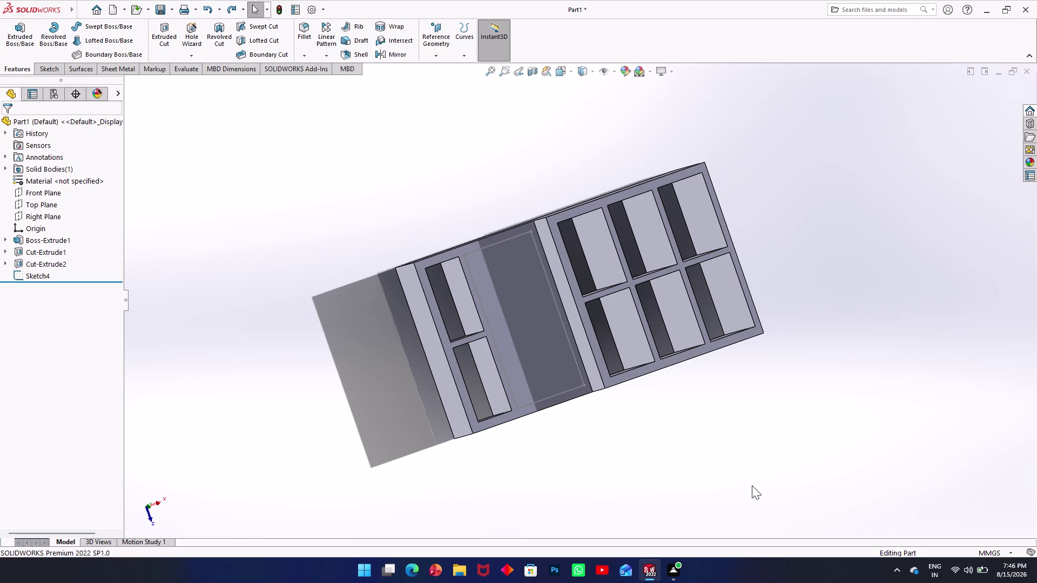
Delete the leftover rectangle sketch Sketch4 from the FeatureManager tree and confirm.
click(546, 279)
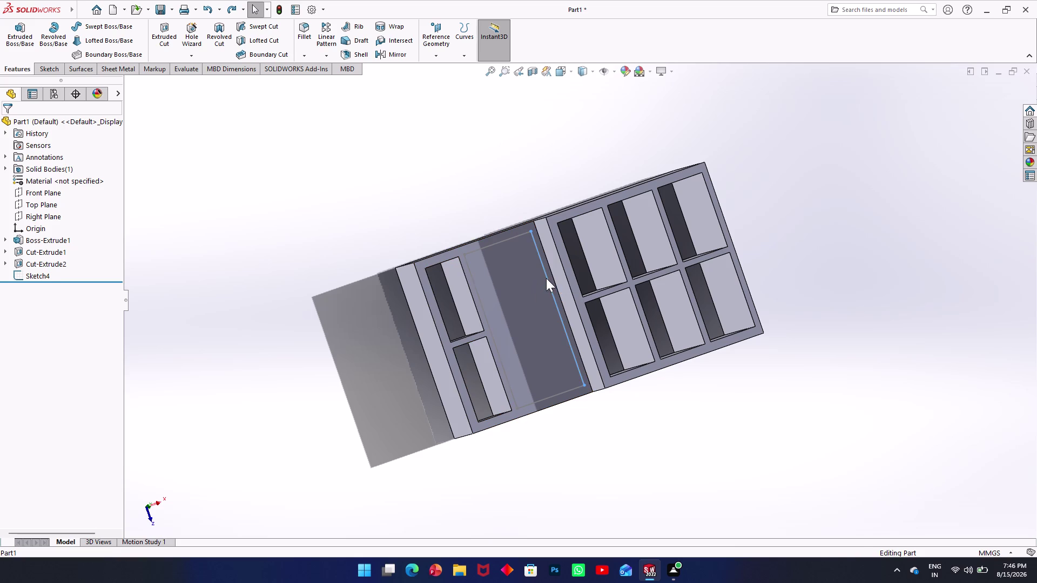
click(507, 239)
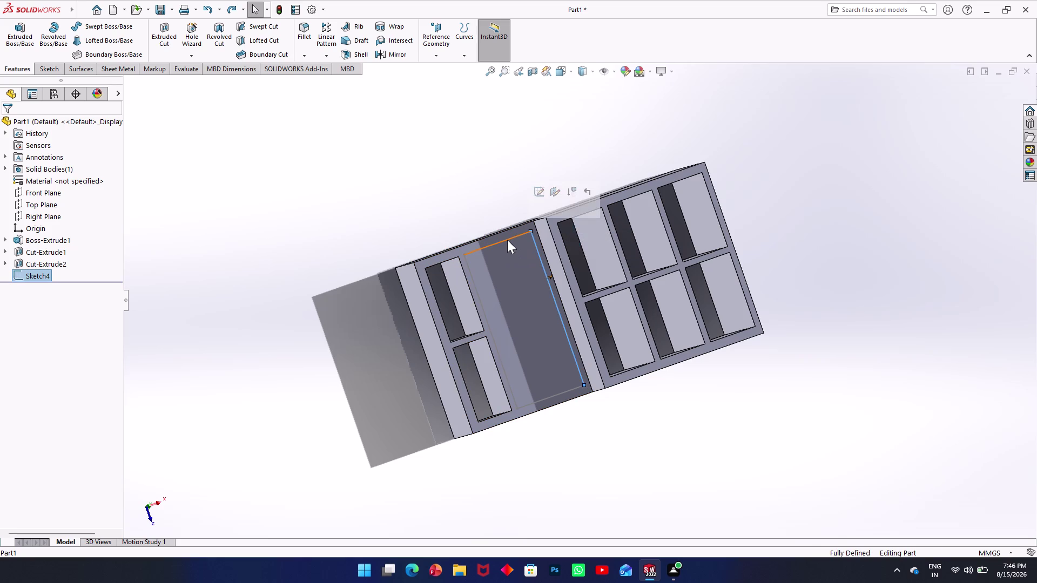
key(Delete)
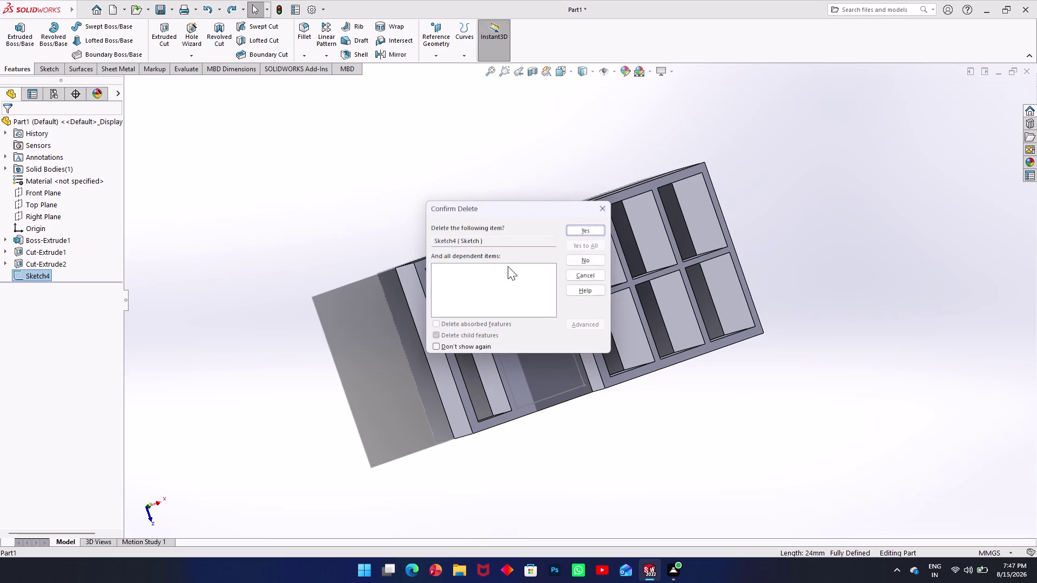
click(575, 229)
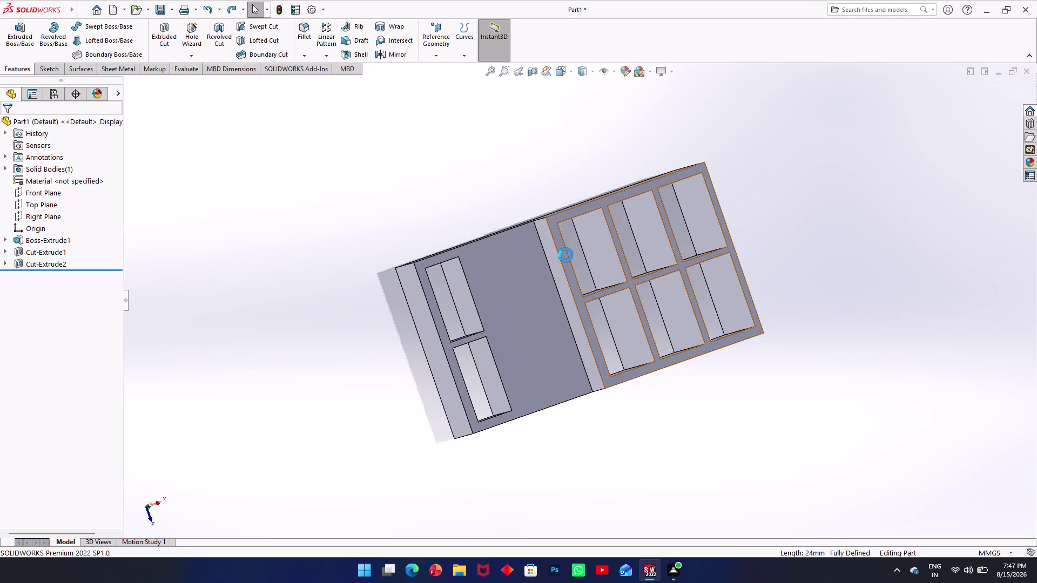
click(835, 194)
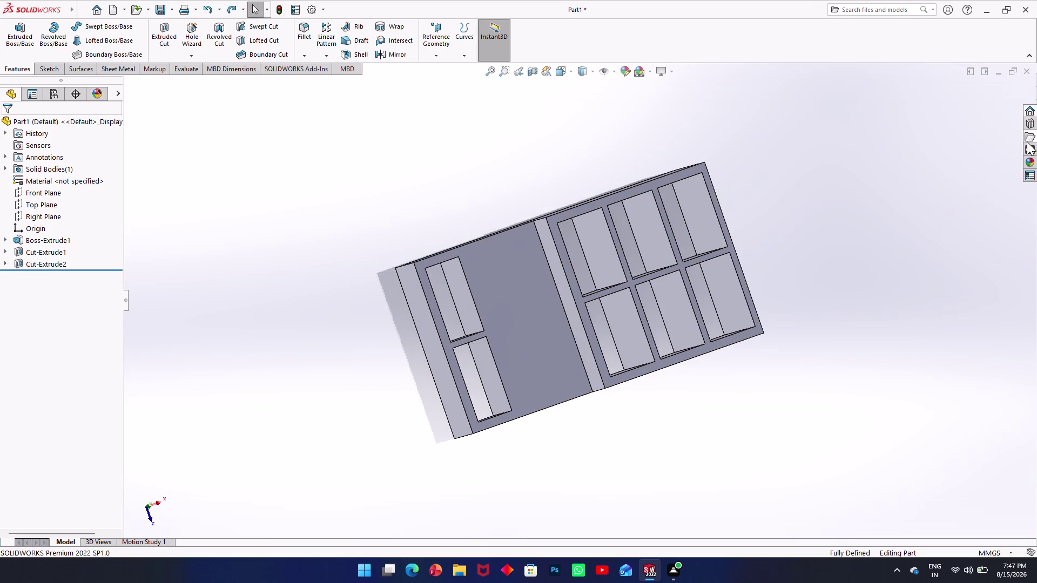
click(1028, 142)
scroll(up, 3)
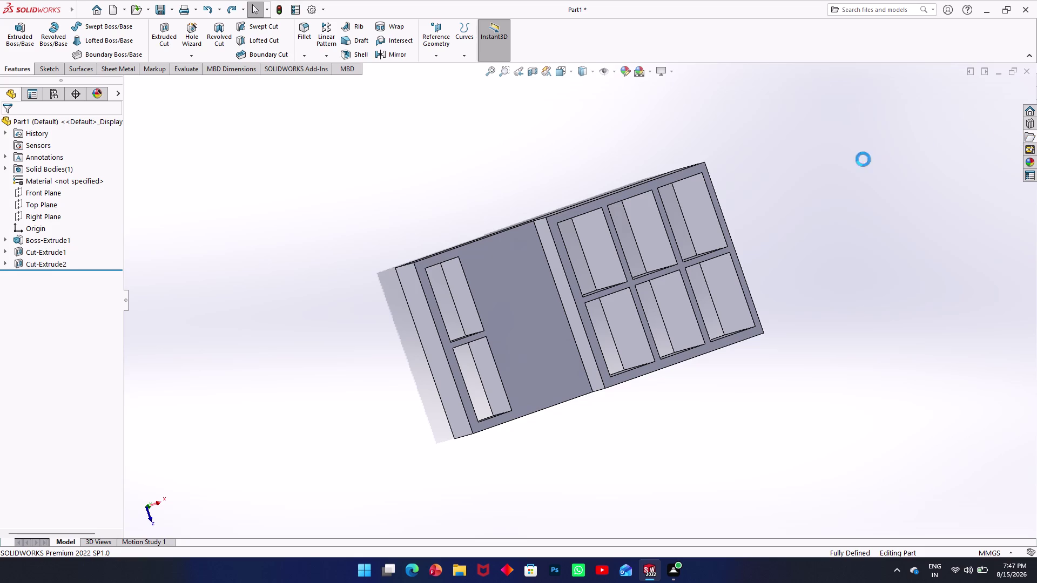
click(850, 121)
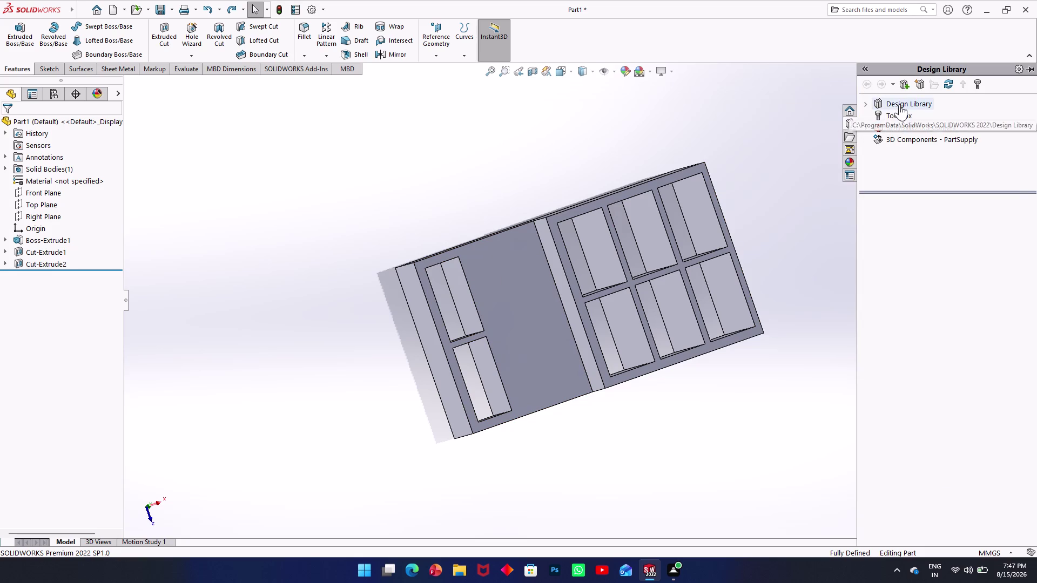
click(899, 104)
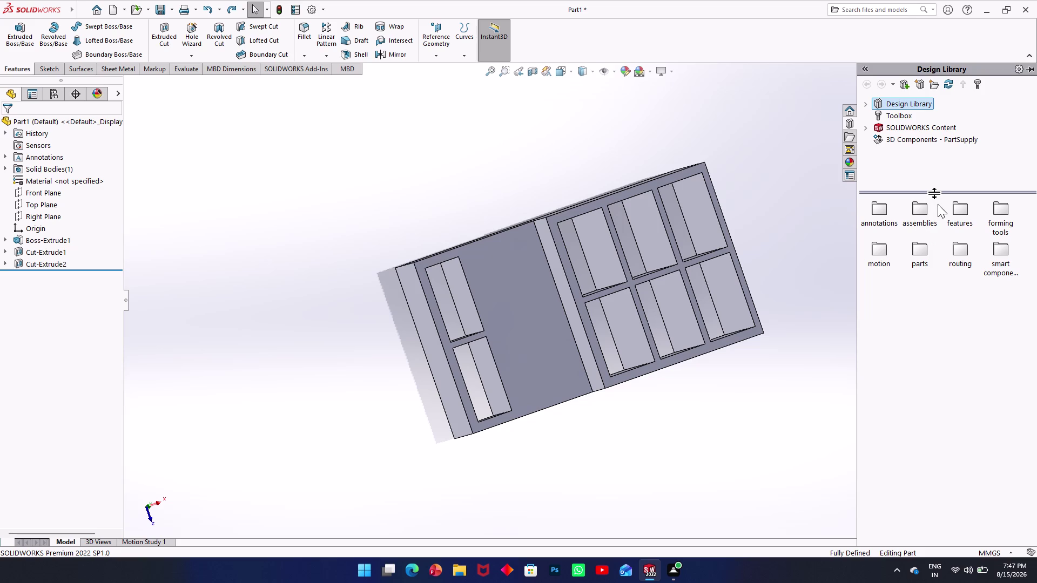
double_click(1005, 217)
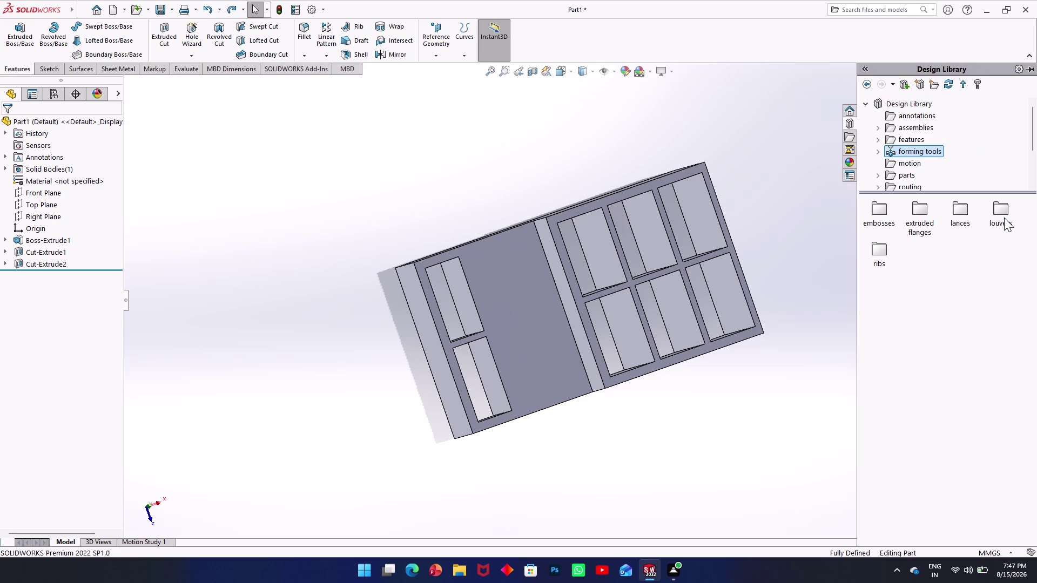
double_click(918, 220)
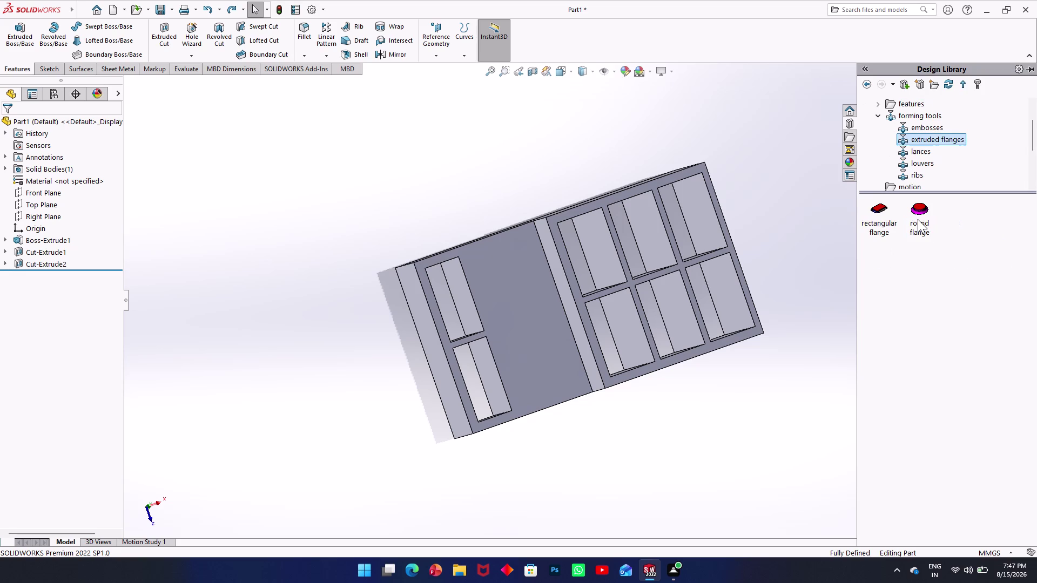
click(895, 259)
click(864, 83)
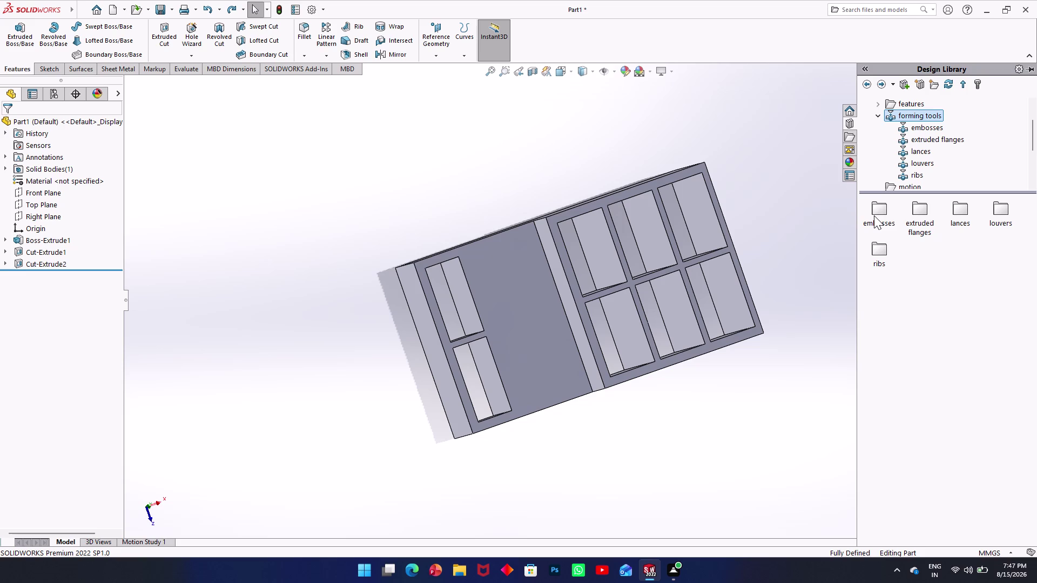
double_click(874, 216)
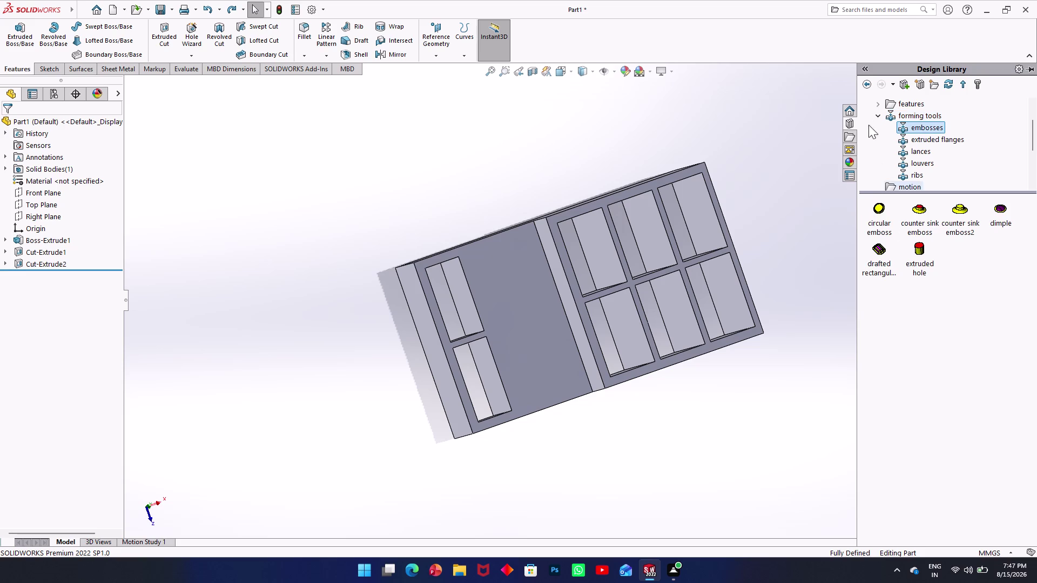
click(861, 82)
double_click(965, 225)
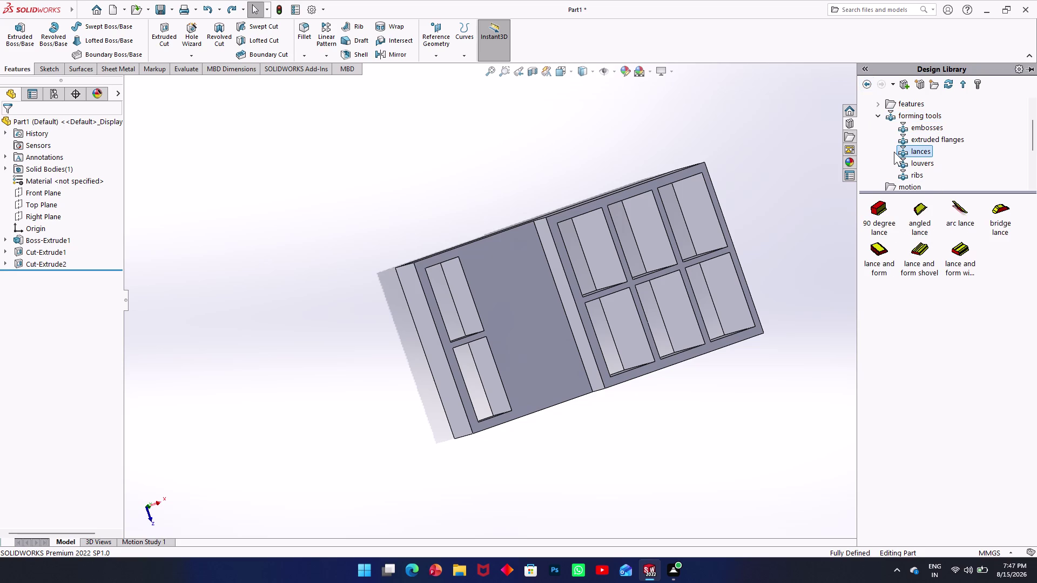
click(869, 84)
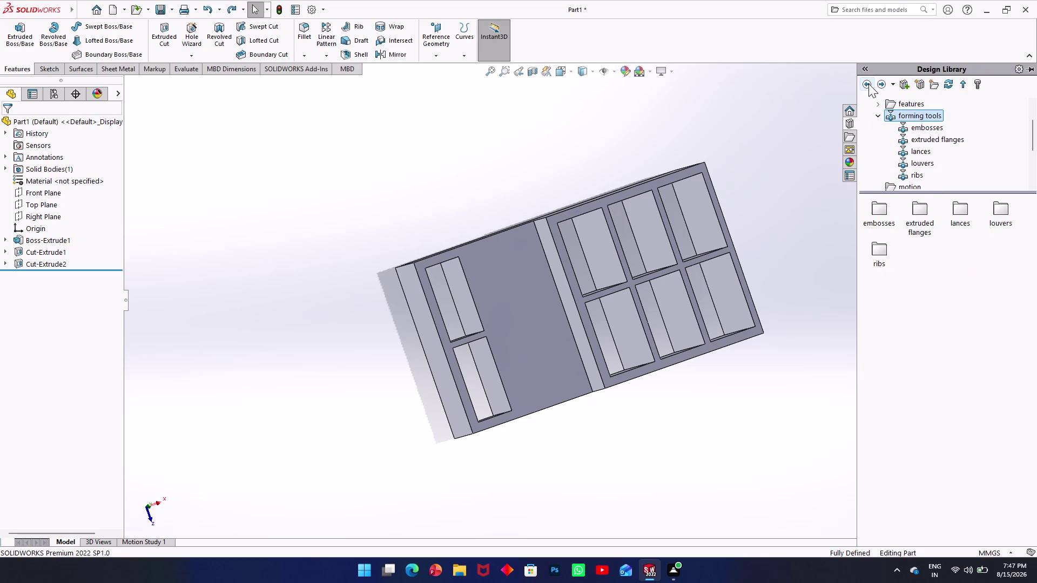
triple_click(1001, 212)
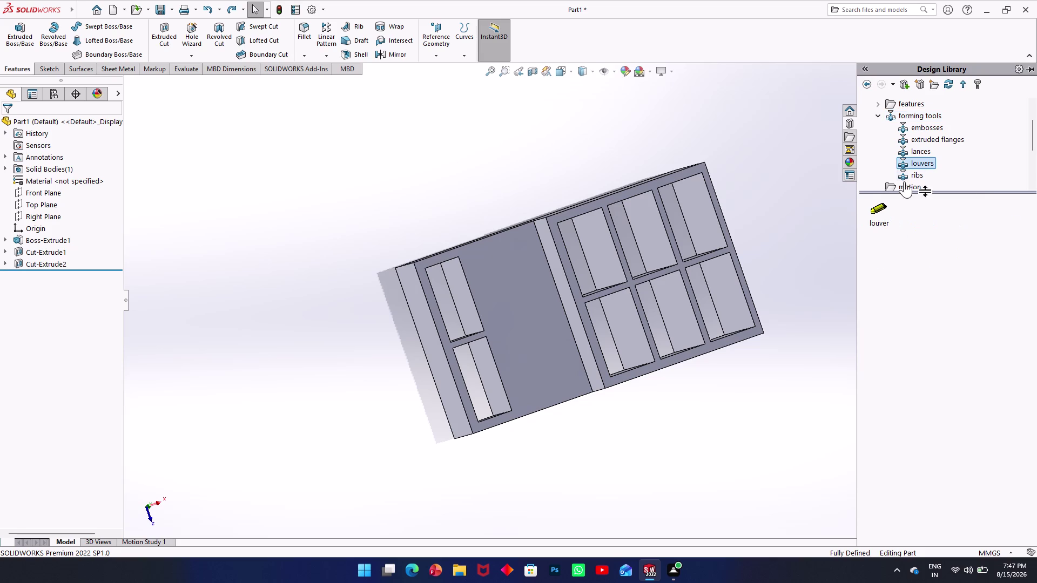
click(867, 77)
click(870, 87)
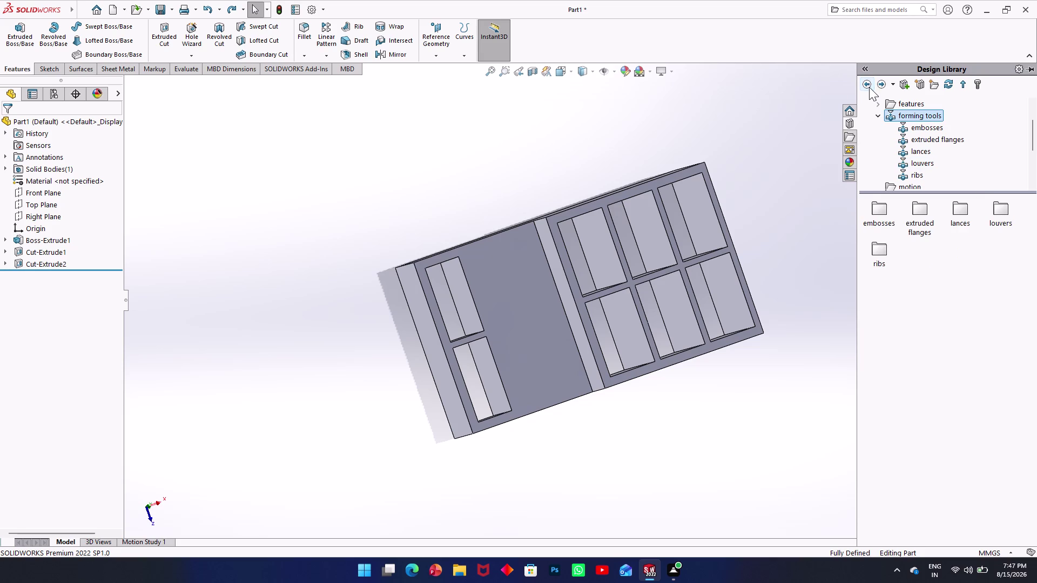
click(784, 94)
Select the lower shelf face to display Boss-Extrude1's dimensions (100, 57, 50, 35.6, 30).
scroll(up, 3)
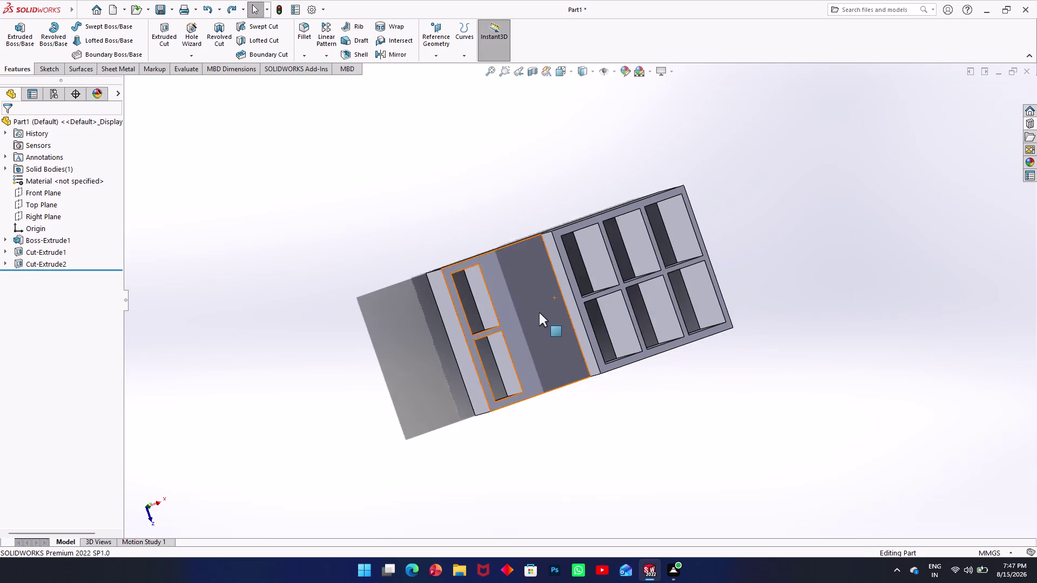
scroll(down, 3)
scroll(down, 3)
click(540, 325)
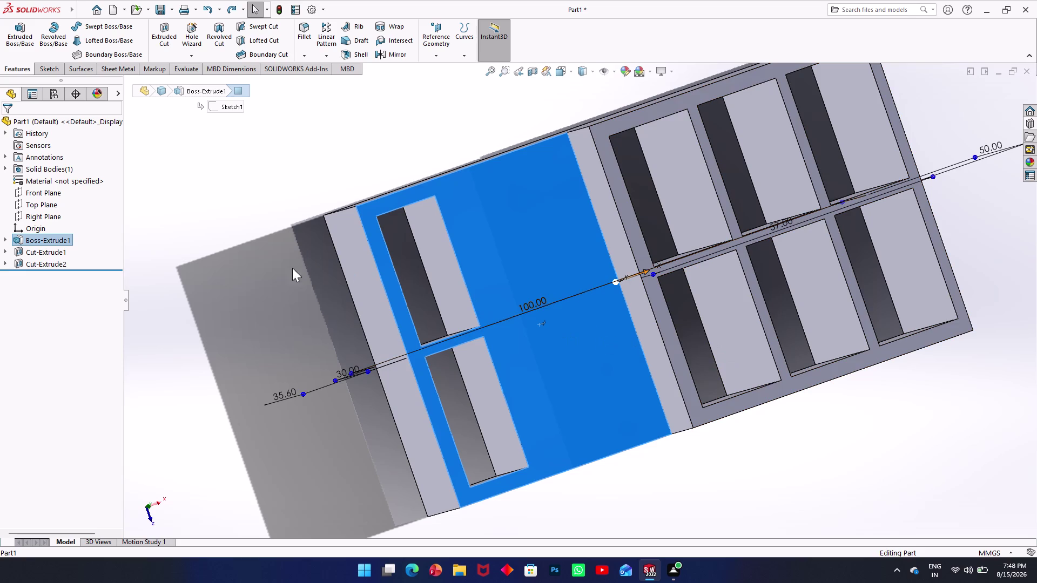
middle_drag(328, 297, 385, 360)
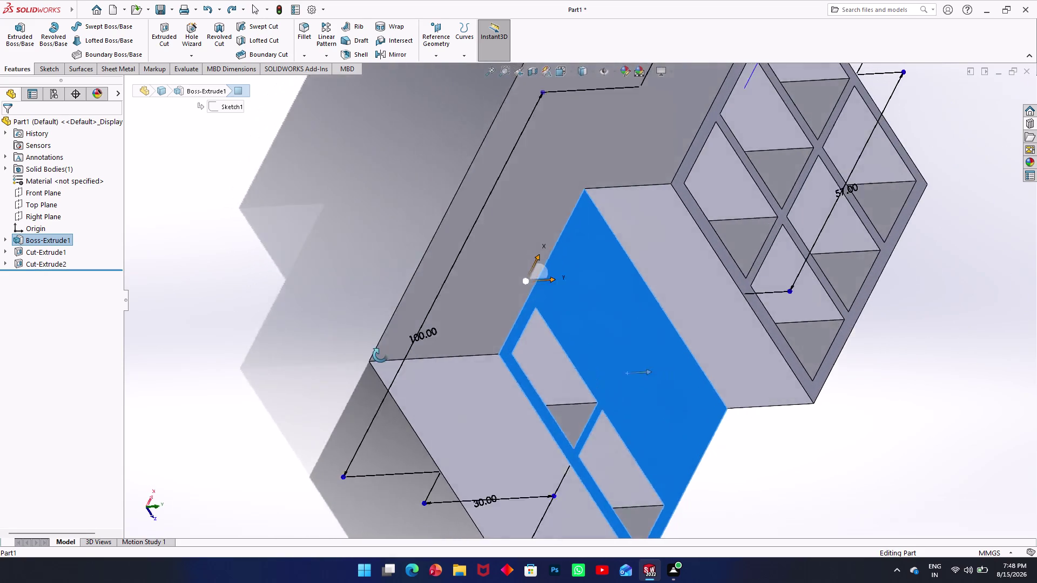
middle_drag(386, 361, 354, 334)
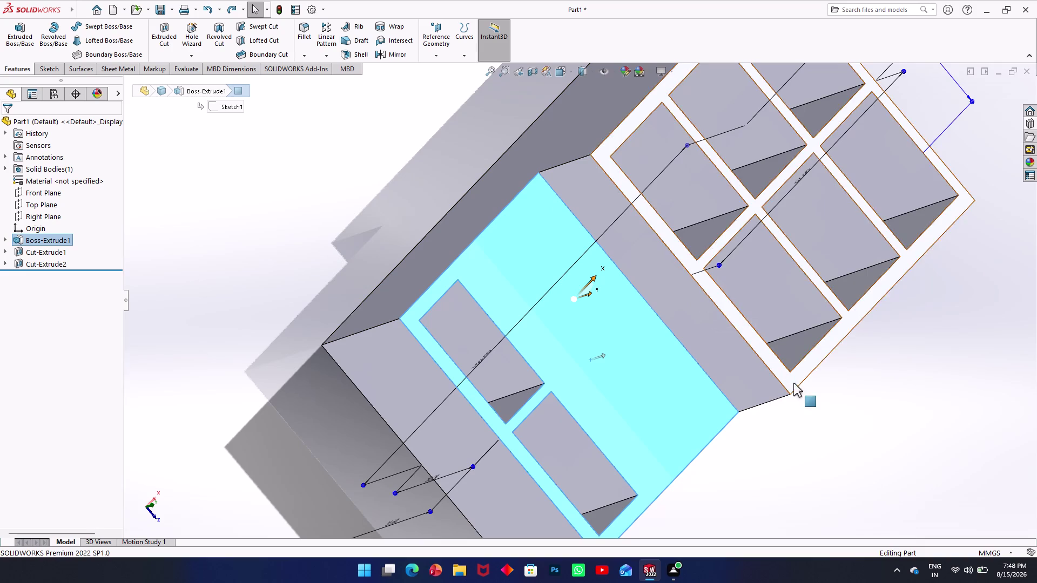
middle_drag(799, 454, 706, 361)
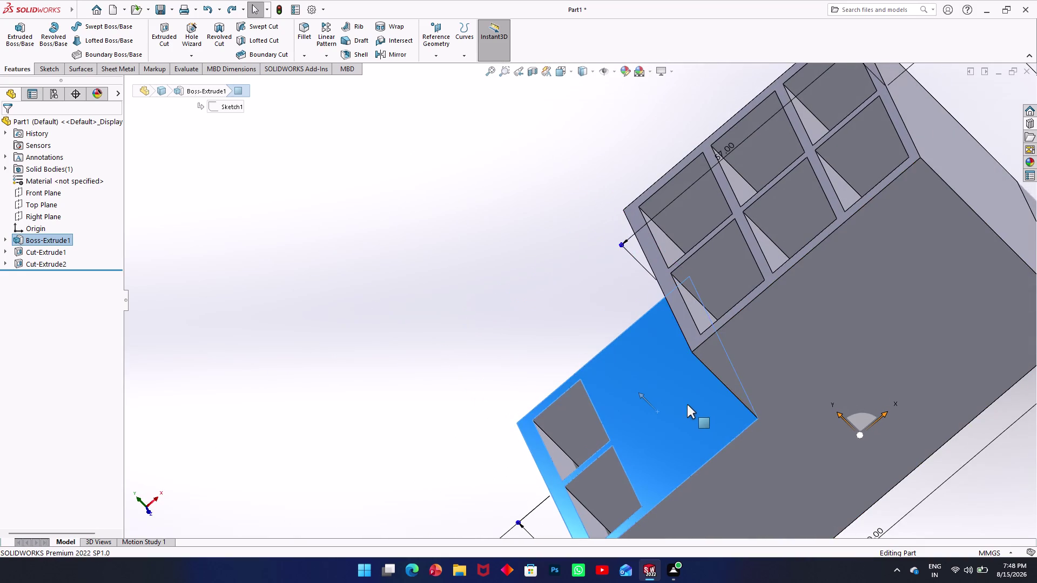
scroll(up, 3)
scroll(down, 3)
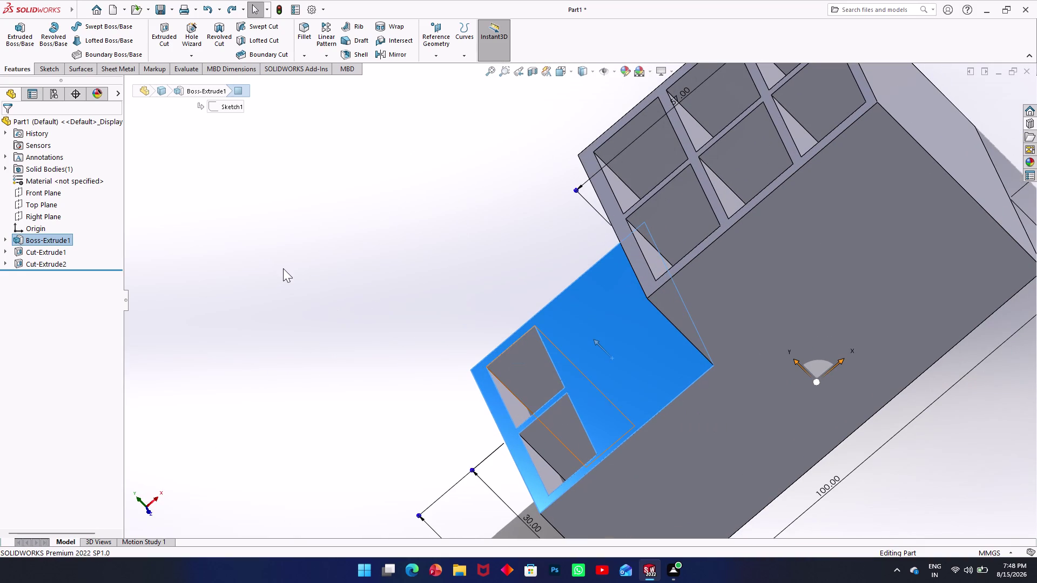
scroll(down, 3)
middle_drag(461, 271, 565, 330)
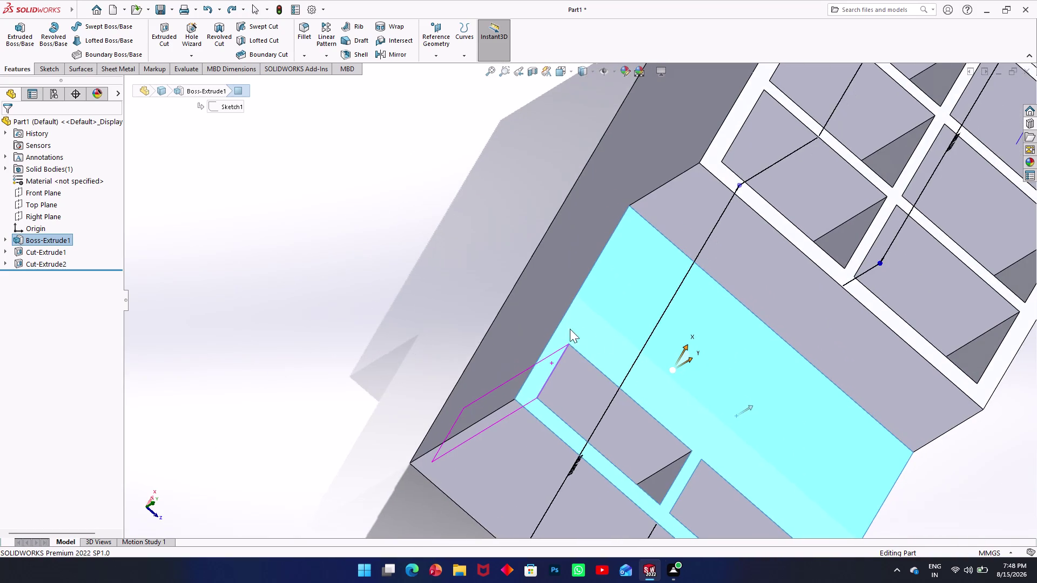
scroll(up, 3)
scroll(down, 3)
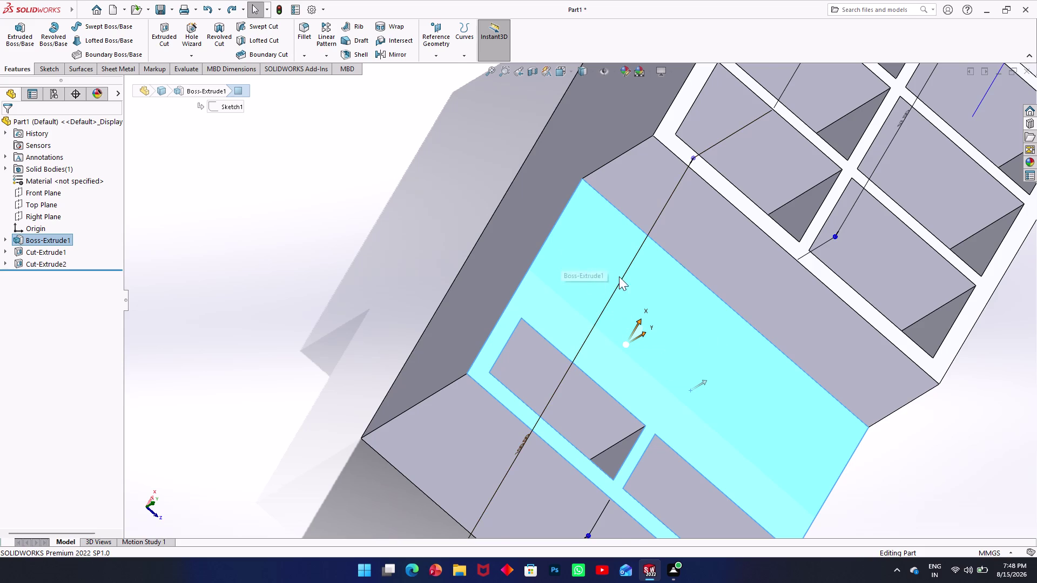
scroll(down, 3)
middle_drag(713, 350, 645, 284)
scroll(up, 3)
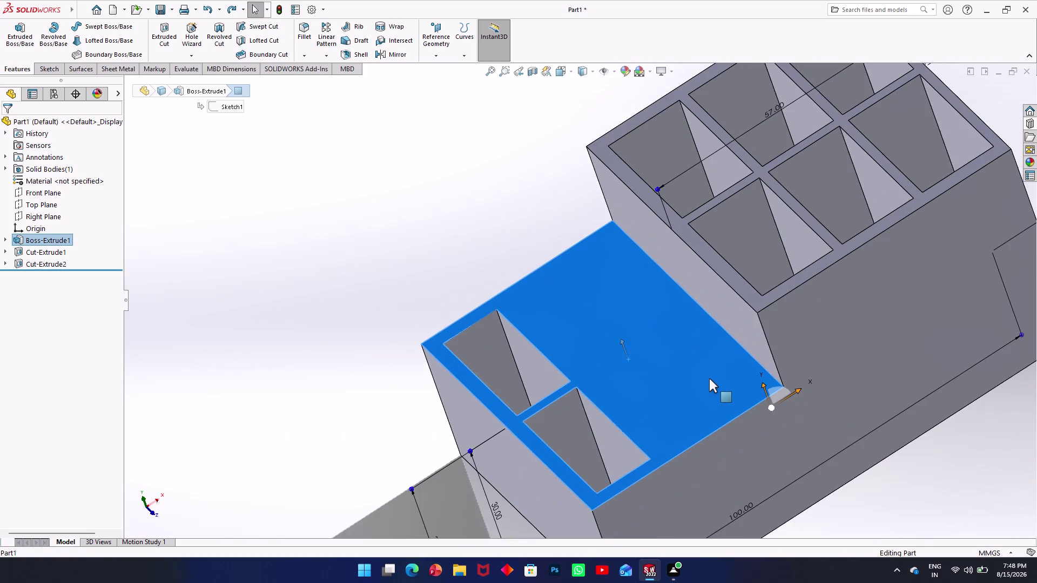
scroll(down, 3)
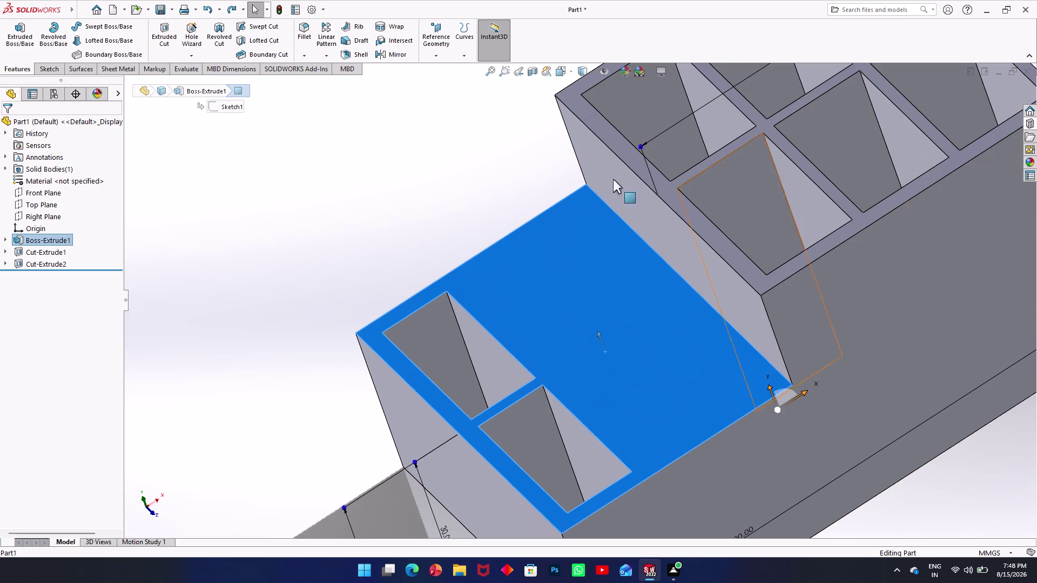
middle_drag(379, 224, 423, 276)
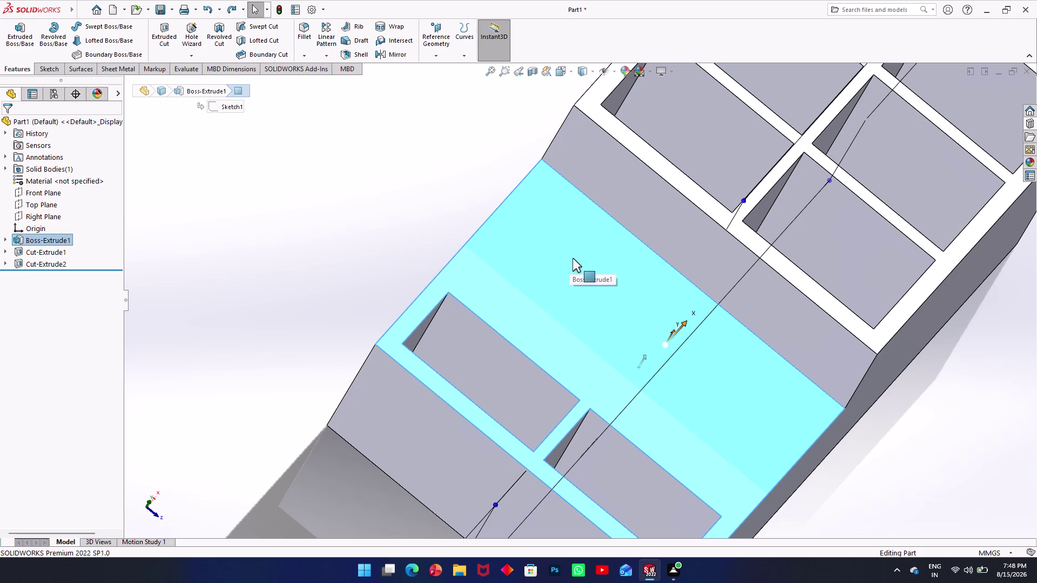
middle_drag(563, 251, 528, 219)
scroll(up, 3)
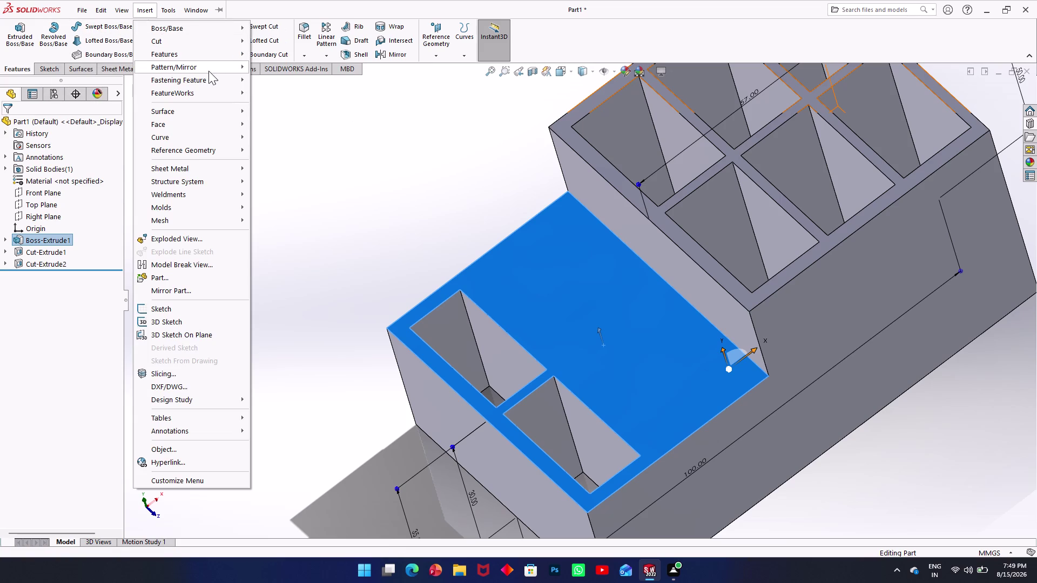
Dismiss the Insert menu and switch the CommandManager to the Sketch tools.
click(341, 150)
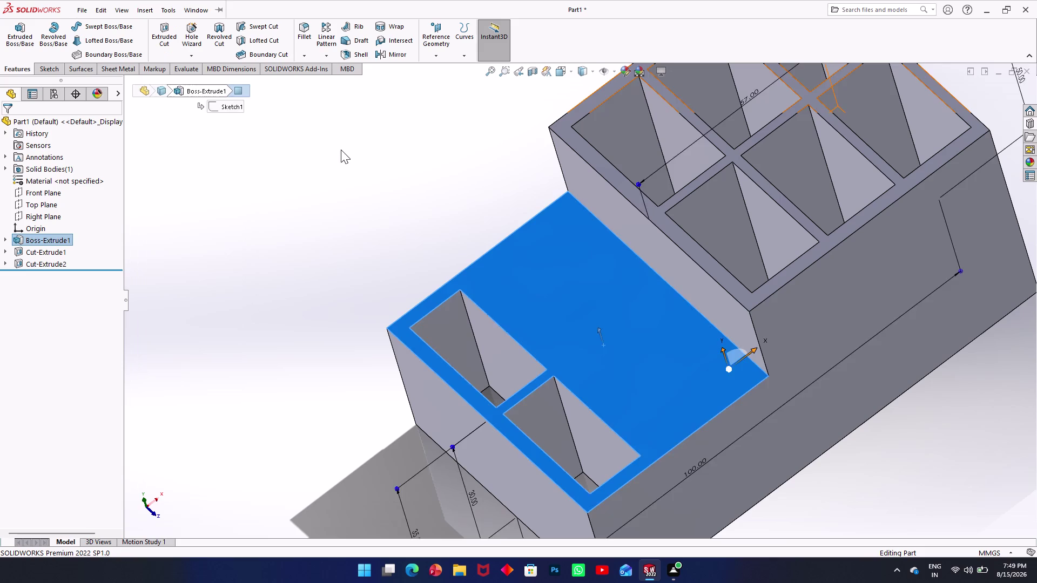
click(526, 258)
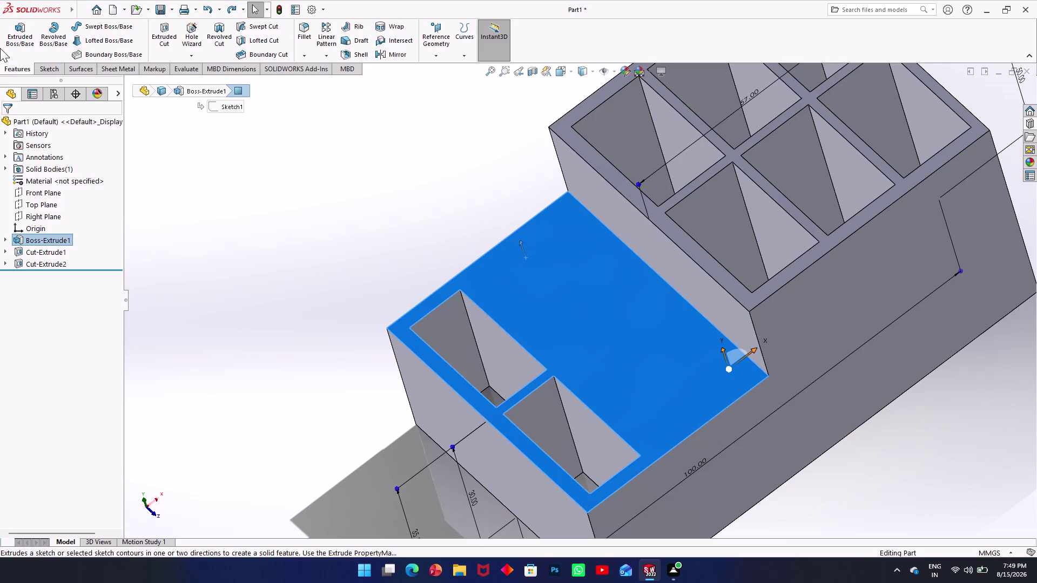
click(45, 64)
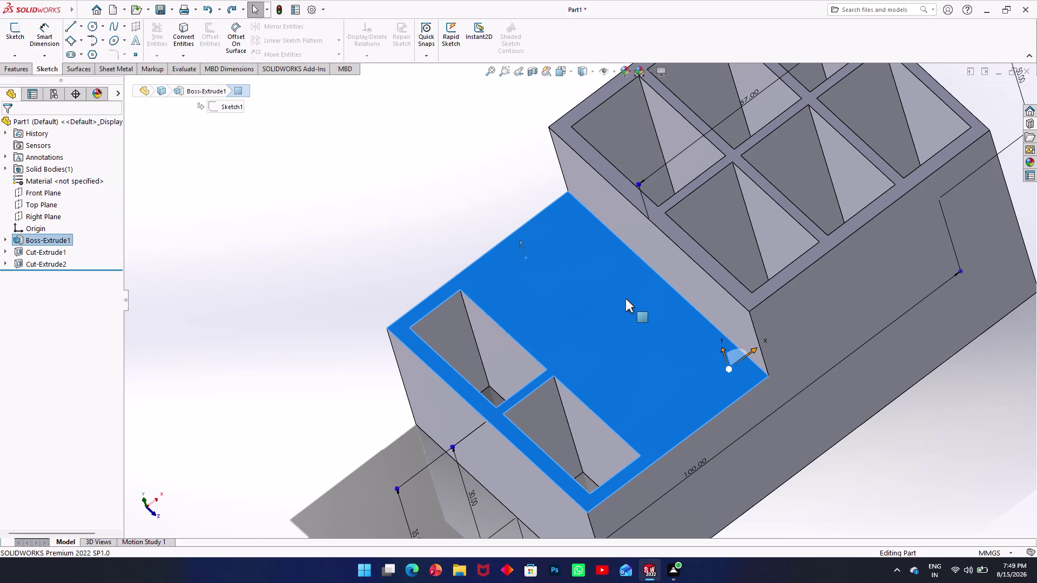
scroll(up, 3)
middle_drag(640, 346, 599, 269)
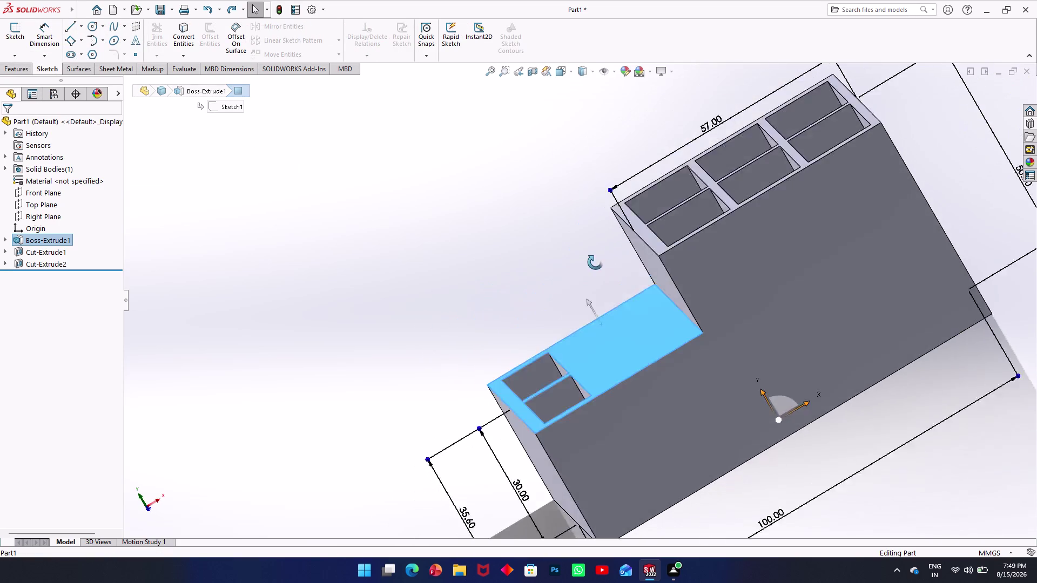
middle_drag(599, 269, 590, 254)
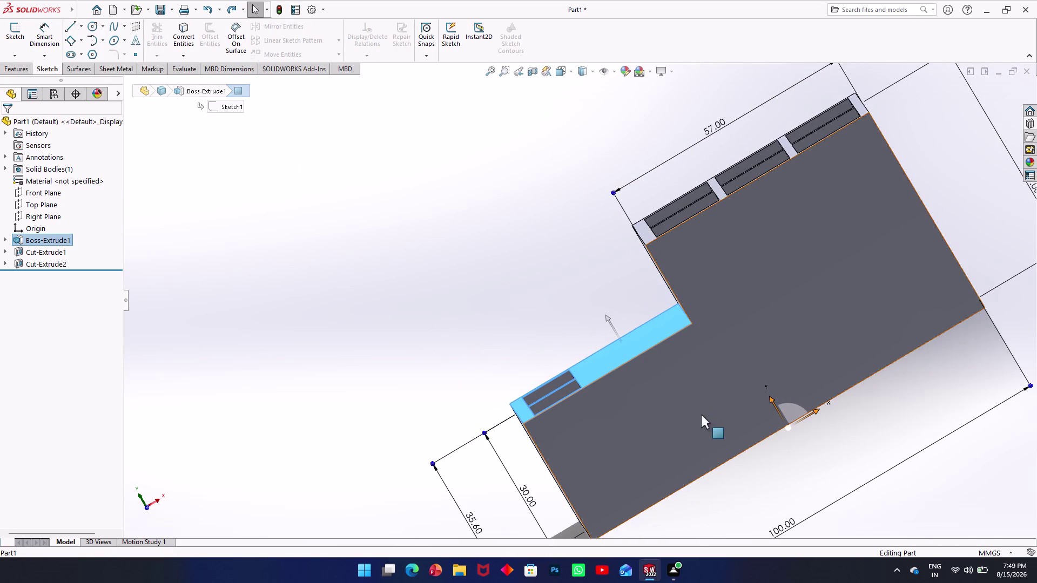
middle_drag(673, 420, 589, 249)
middle_drag(586, 269, 603, 365)
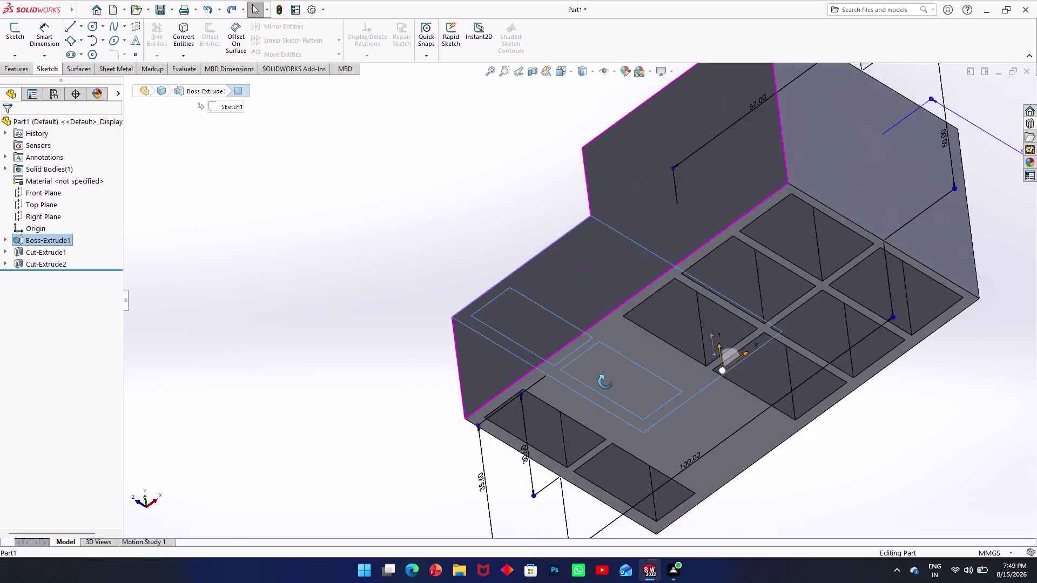
middle_drag(603, 365, 644, 474)
scroll(up, 3)
scroll(down, 3)
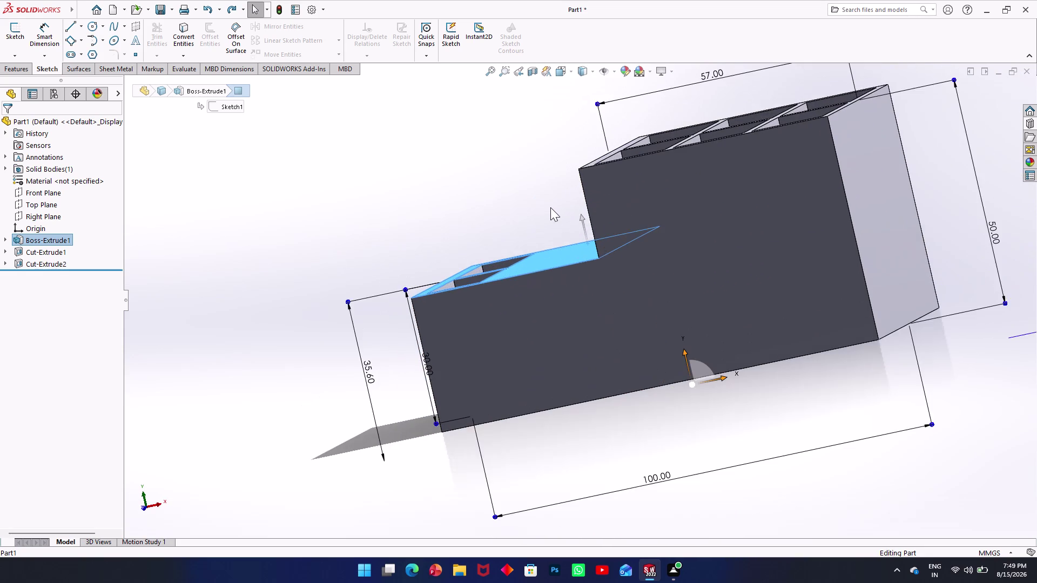
scroll(down, 3)
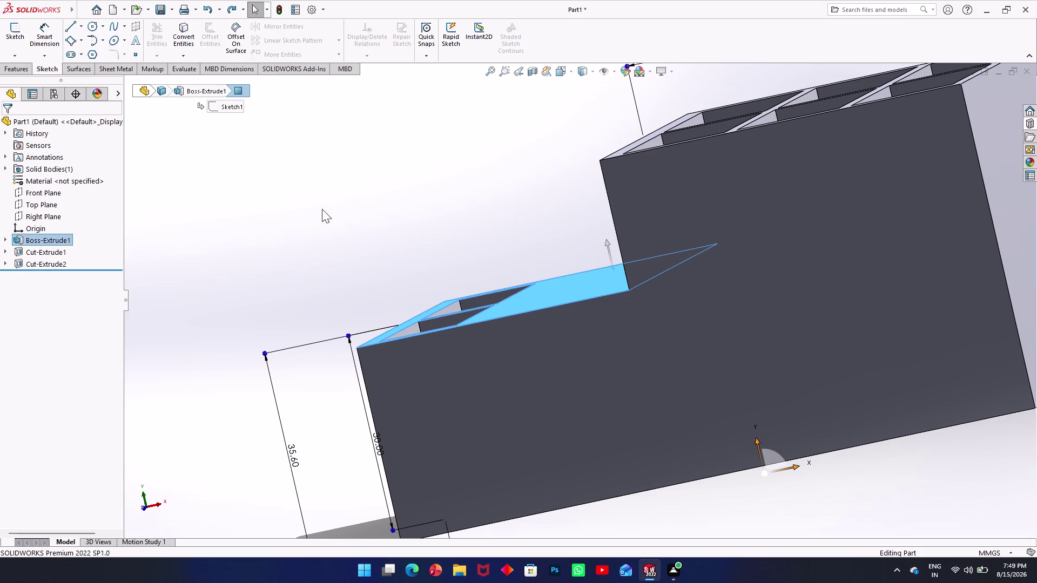
middle_drag(347, 245, 359, 237)
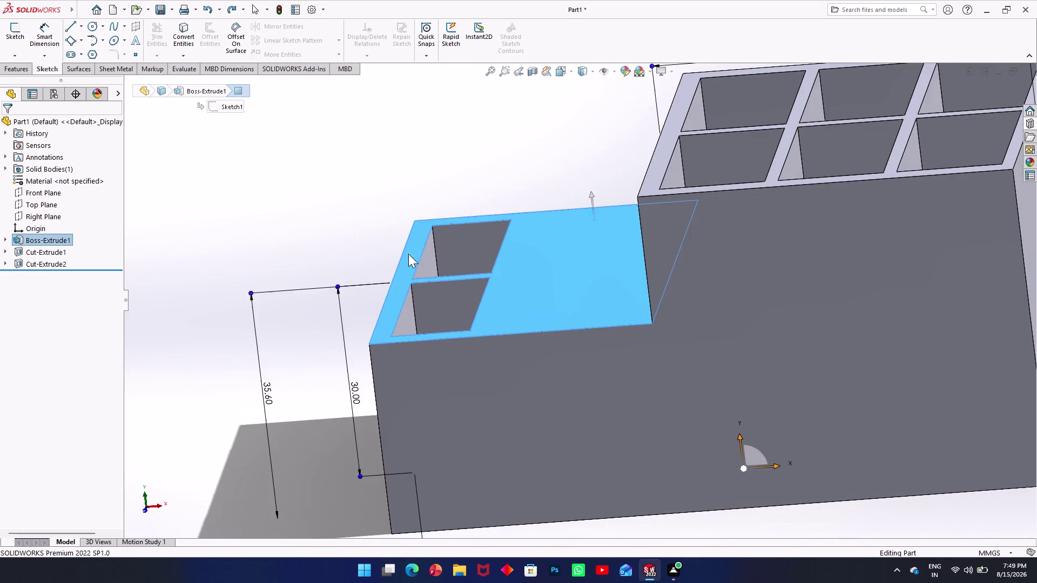
scroll(up, 3)
scroll(down, 3)
middle_drag(522, 219, 499, 359)
scroll(up, 3)
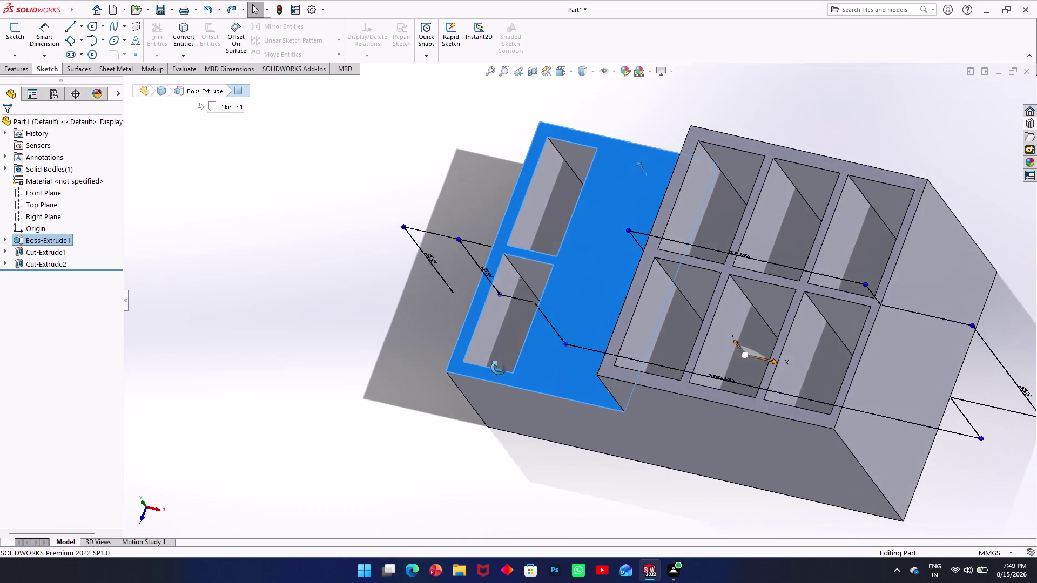
middle_drag(499, 360, 497, 371)
scroll(up, 3)
scroll(down, 3)
middle_drag(522, 189, 537, 245)
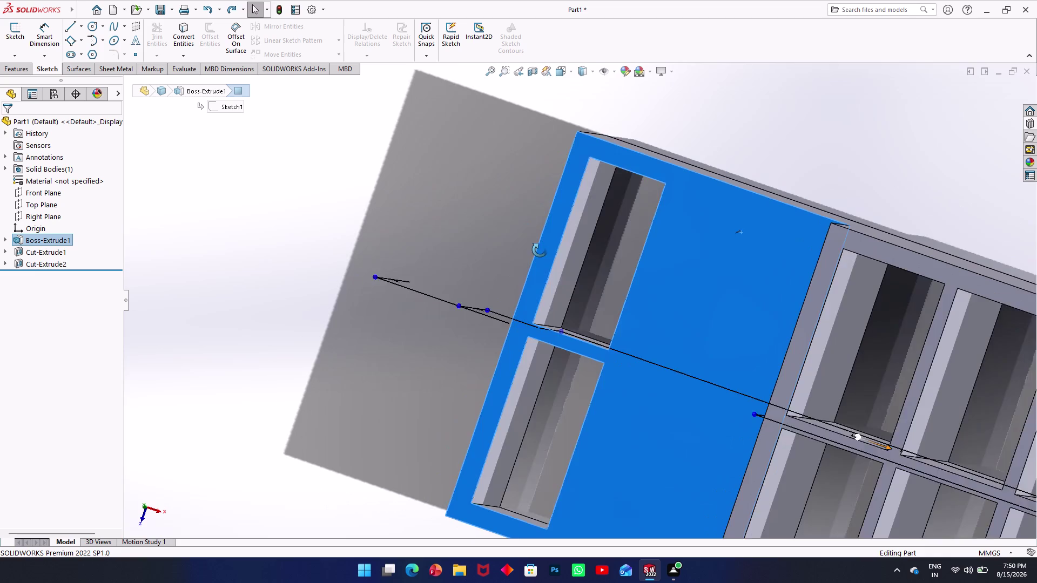
middle_drag(538, 246, 546, 257)
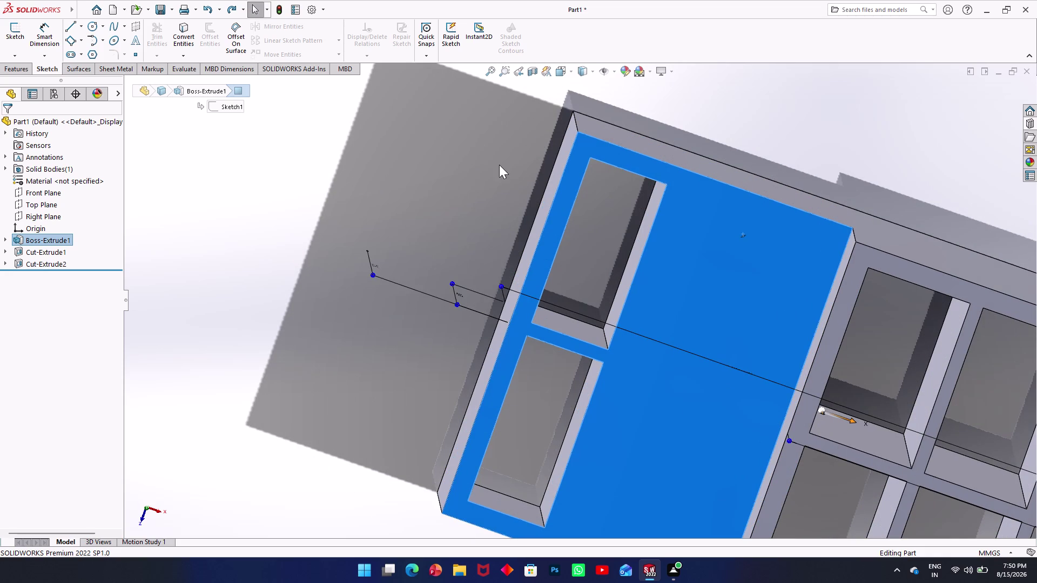
middle_drag(501, 165, 676, 255)
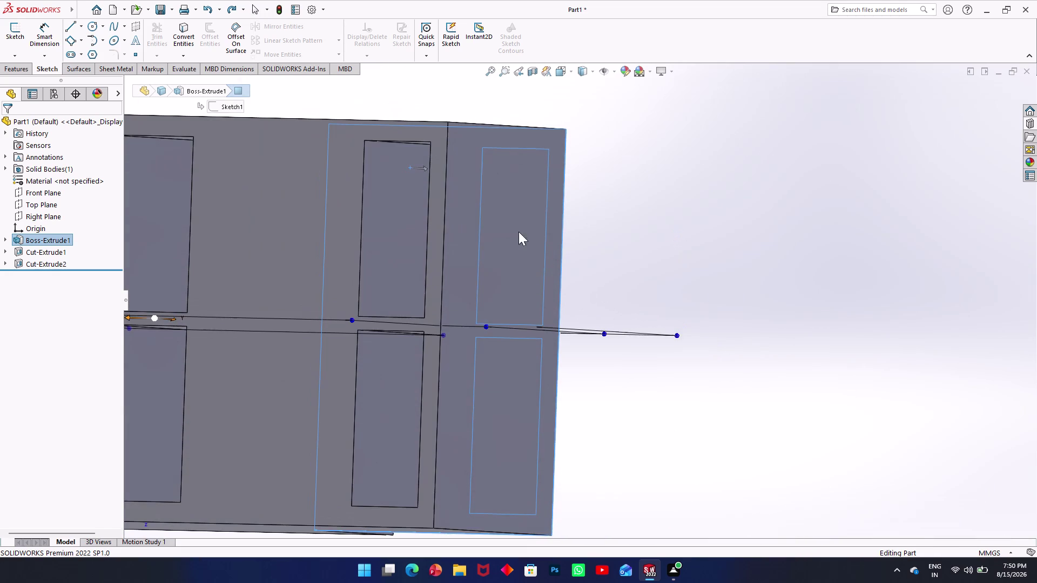
scroll(up, 3)
scroll(down, 3)
middle_drag(372, 226, 405, 304)
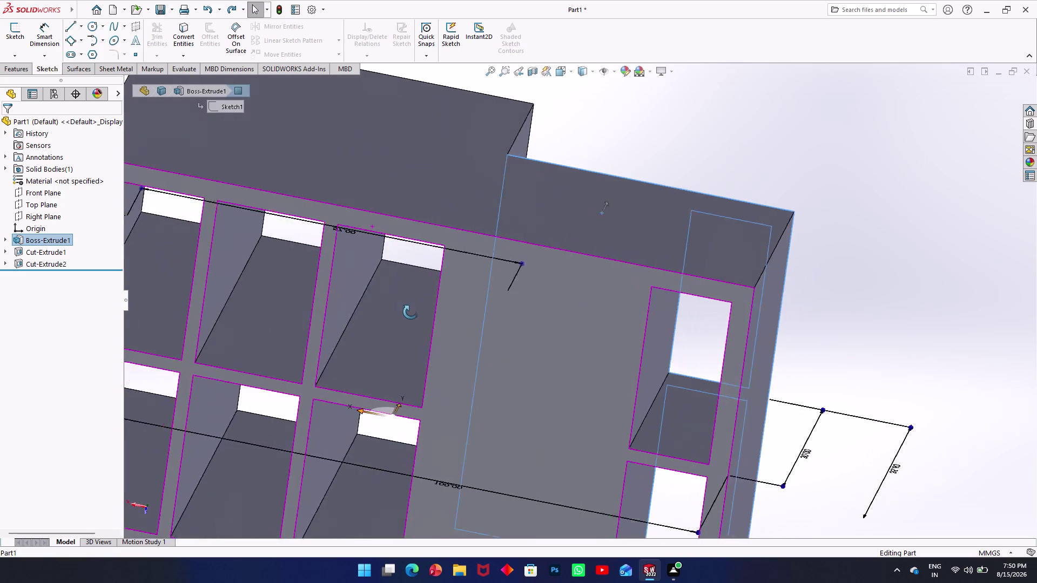
middle_drag(406, 304, 414, 323)
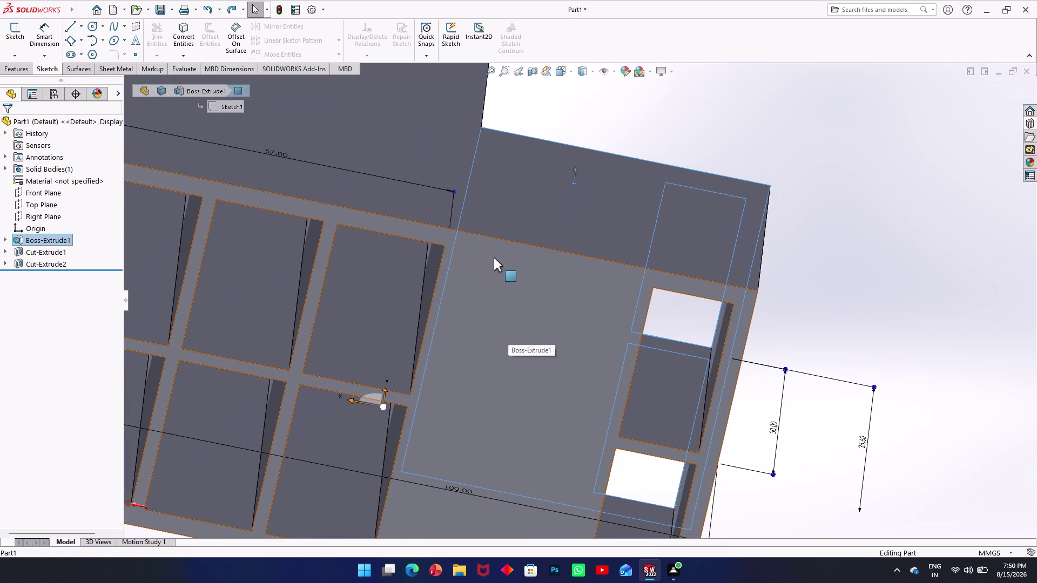
middle_drag(493, 209, 501, 390)
scroll(up, 3)
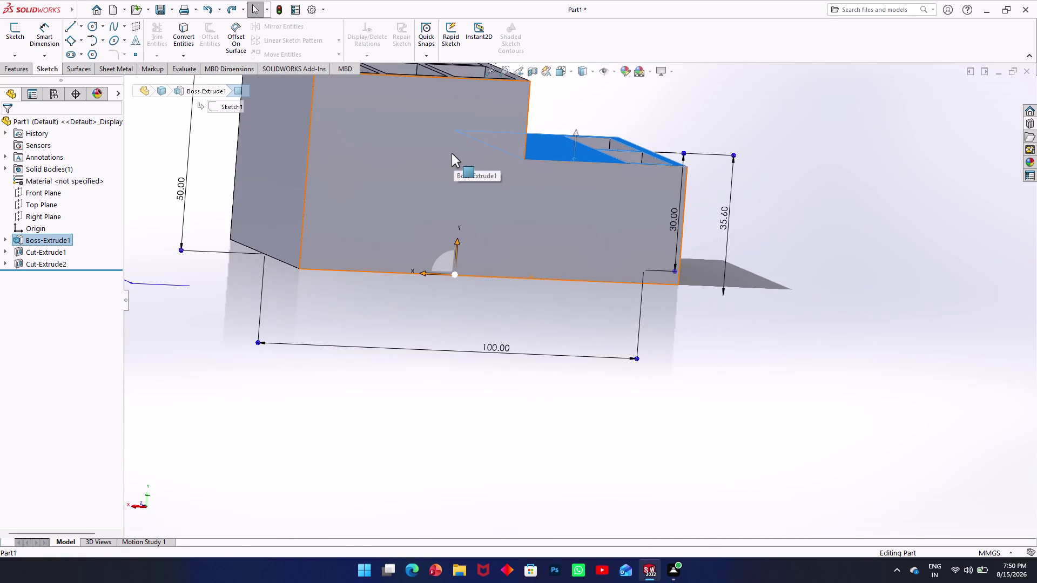
middle_drag(452, 153, 450, 242)
scroll(up, 3)
middle_drag(455, 150, 470, 259)
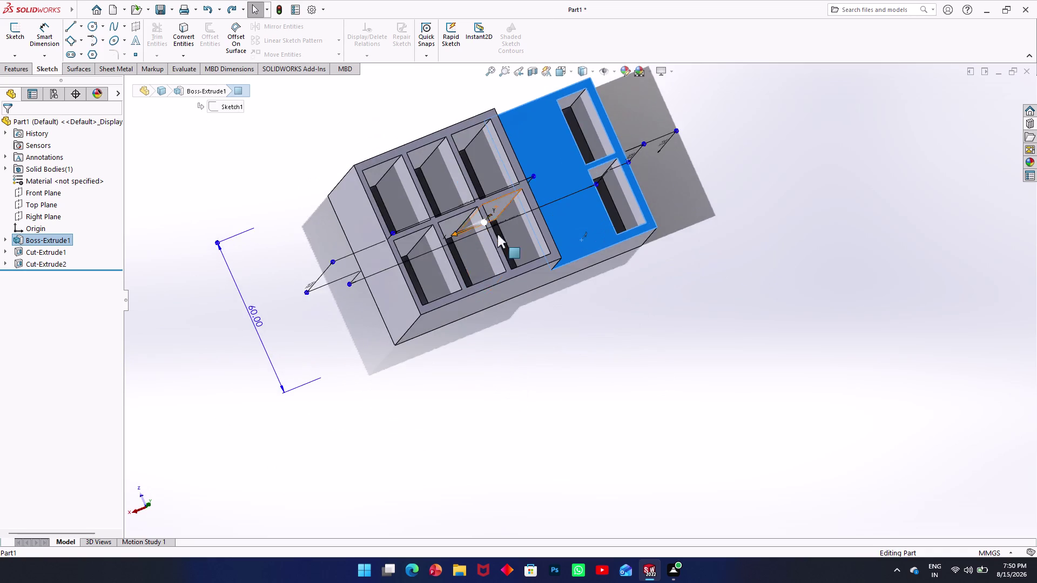
scroll(up, 3)
scroll(down, 3)
scroll(down, 3)
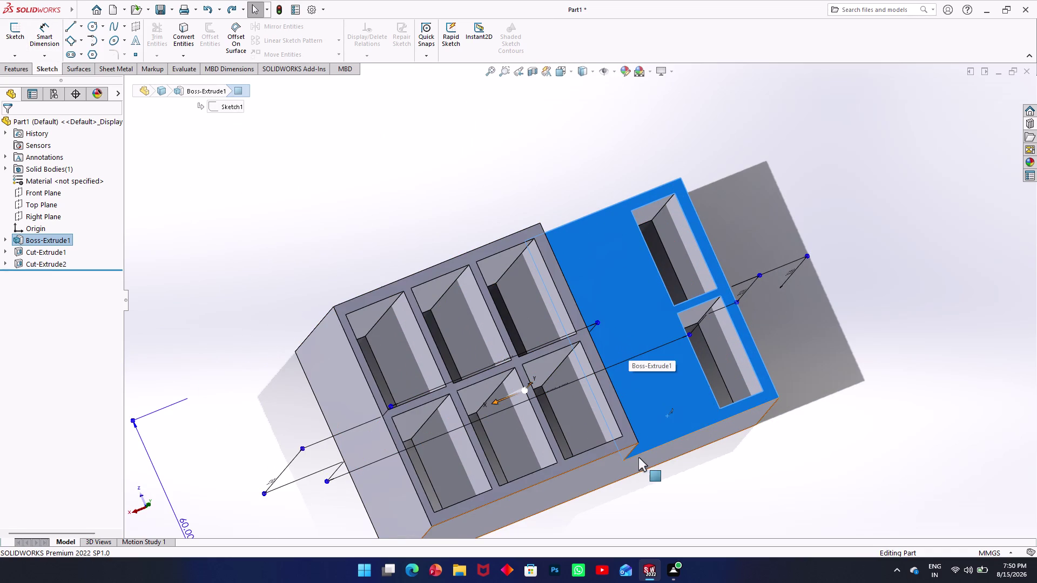
scroll(down, 3)
middle_drag(636, 484, 566, 402)
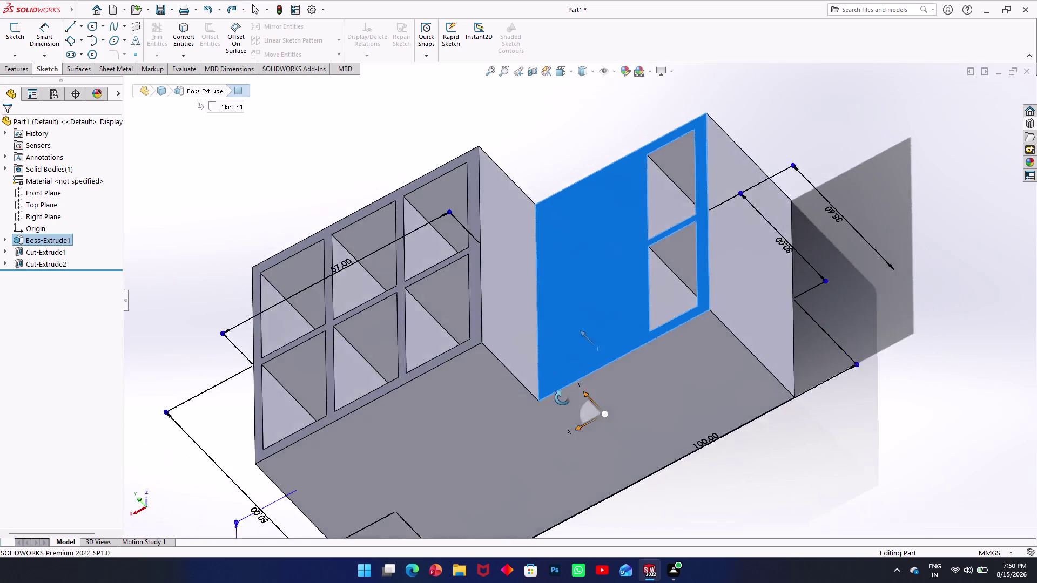
middle_drag(566, 402, 540, 369)
scroll(up, 3)
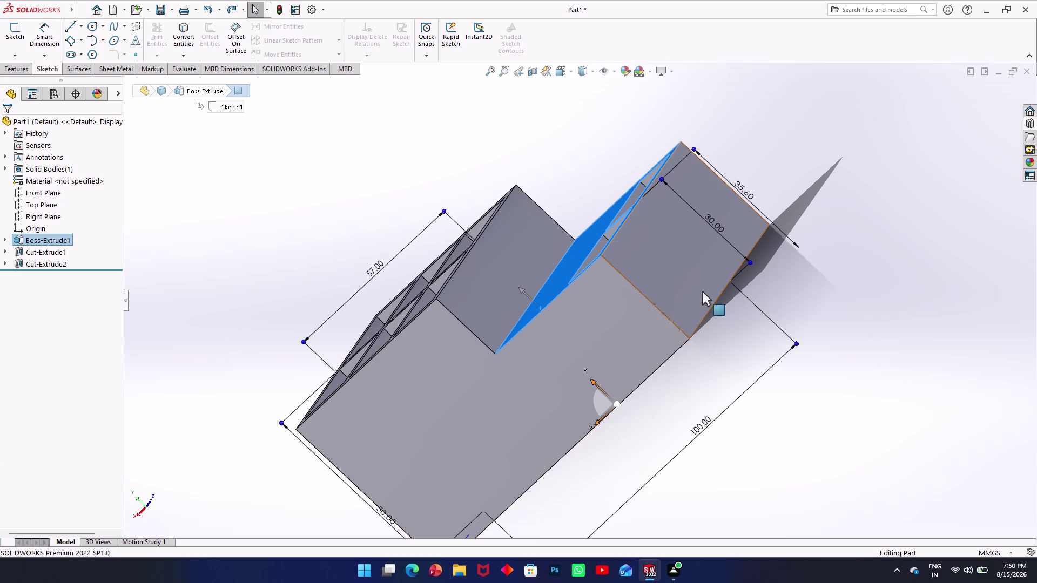
middle_drag(754, 292, 804, 421)
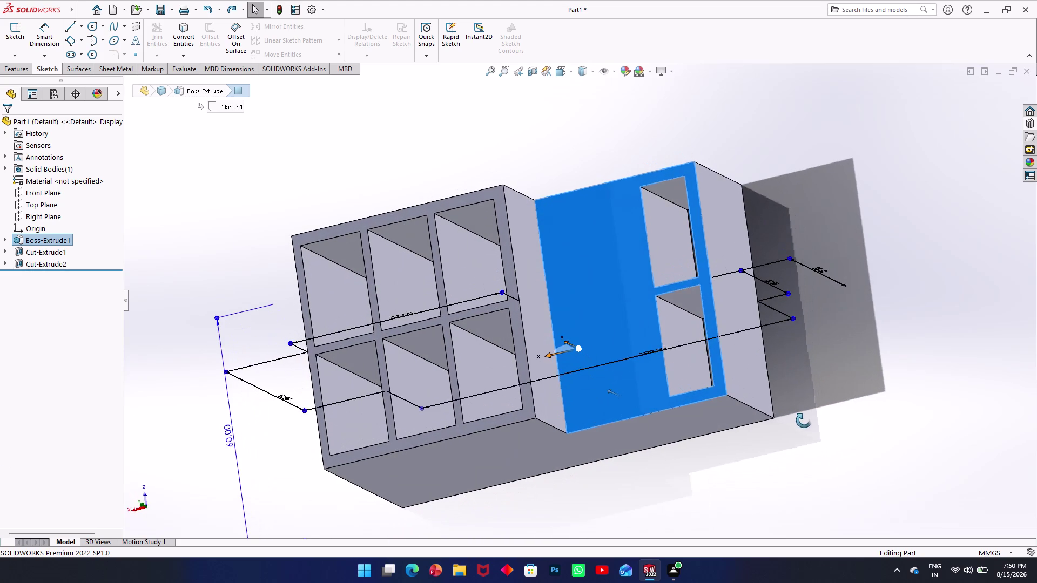
middle_drag(804, 421, 803, 421)
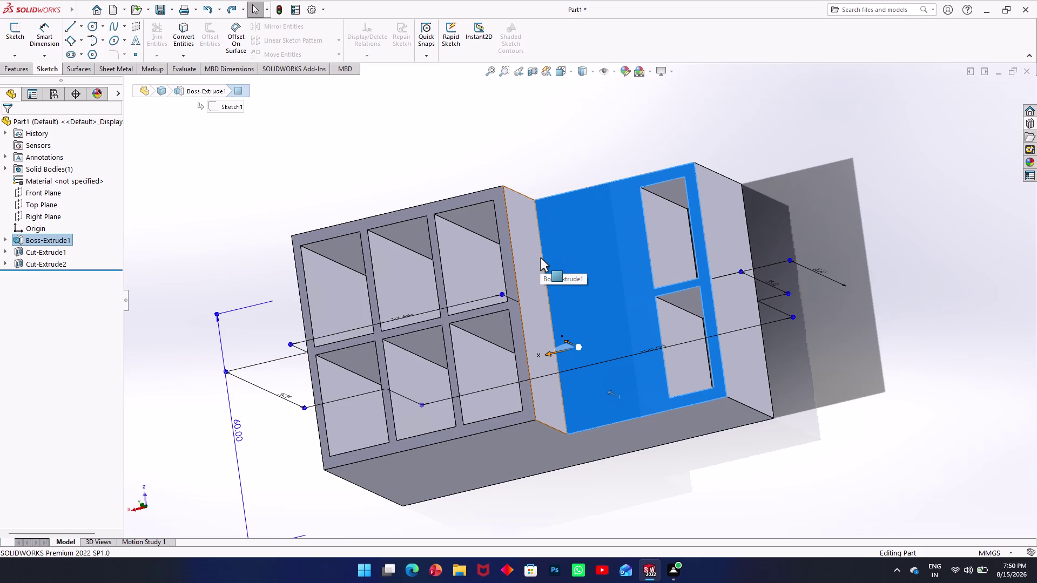
Apply Cut-Extrude3 for the large shelf pocket and orbit to inspect all pockets.
key(ctrl+y)
key(ctrl+h)
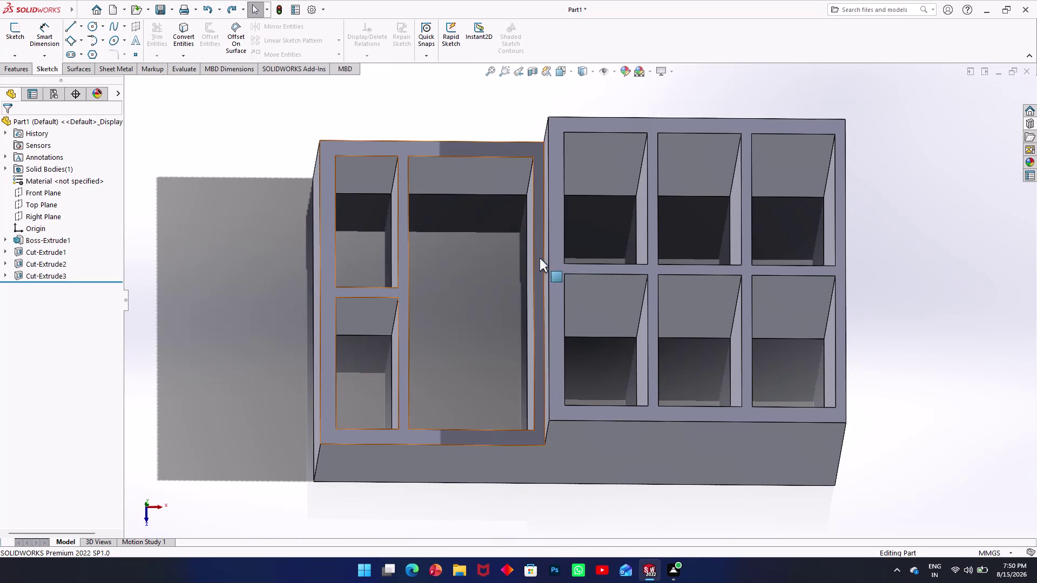
middle_drag(497, 285, 521, 186)
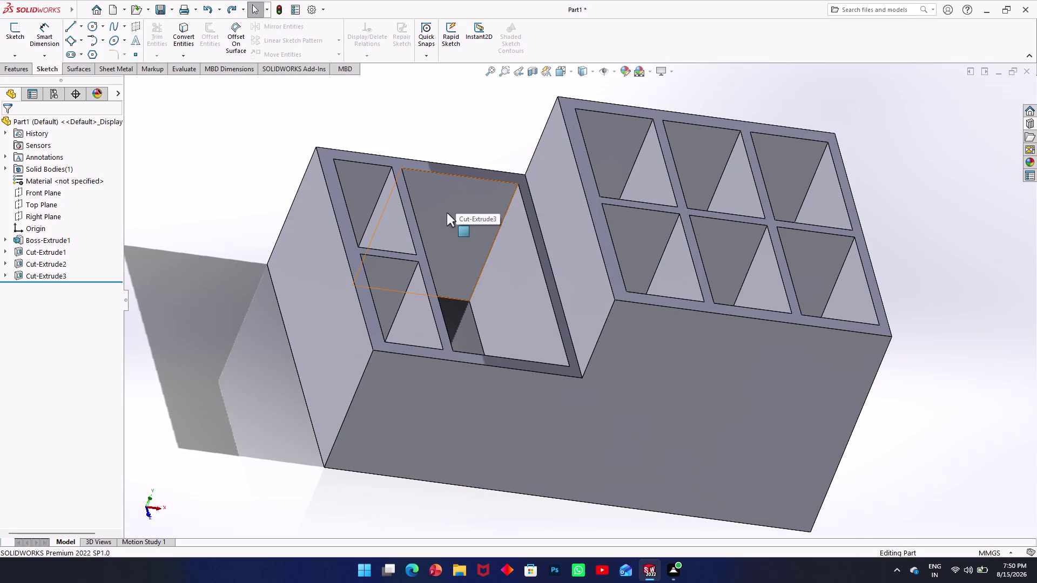
middle_drag(431, 260, 399, 353)
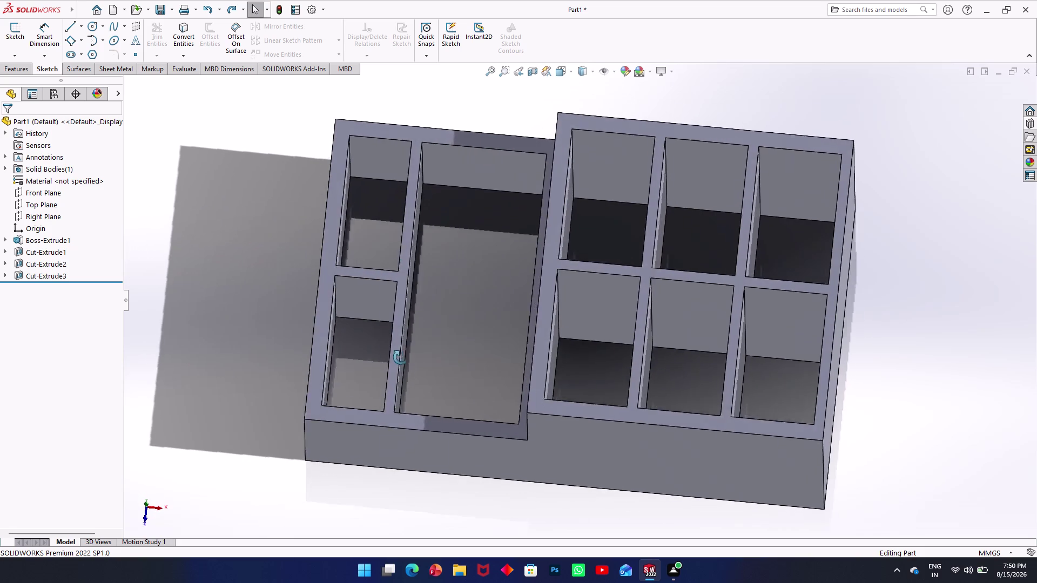
middle_drag(400, 353, 403, 358)
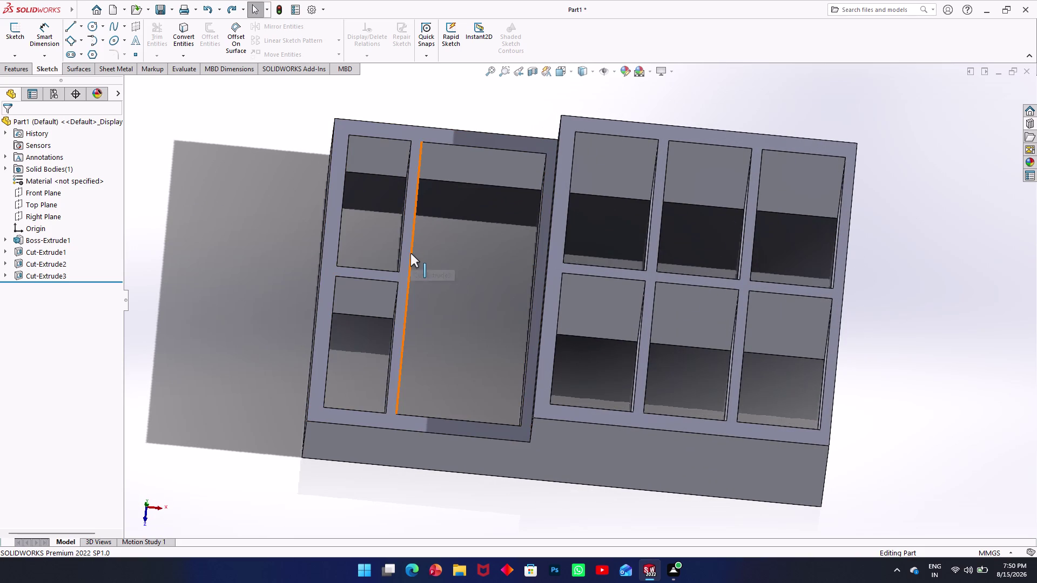